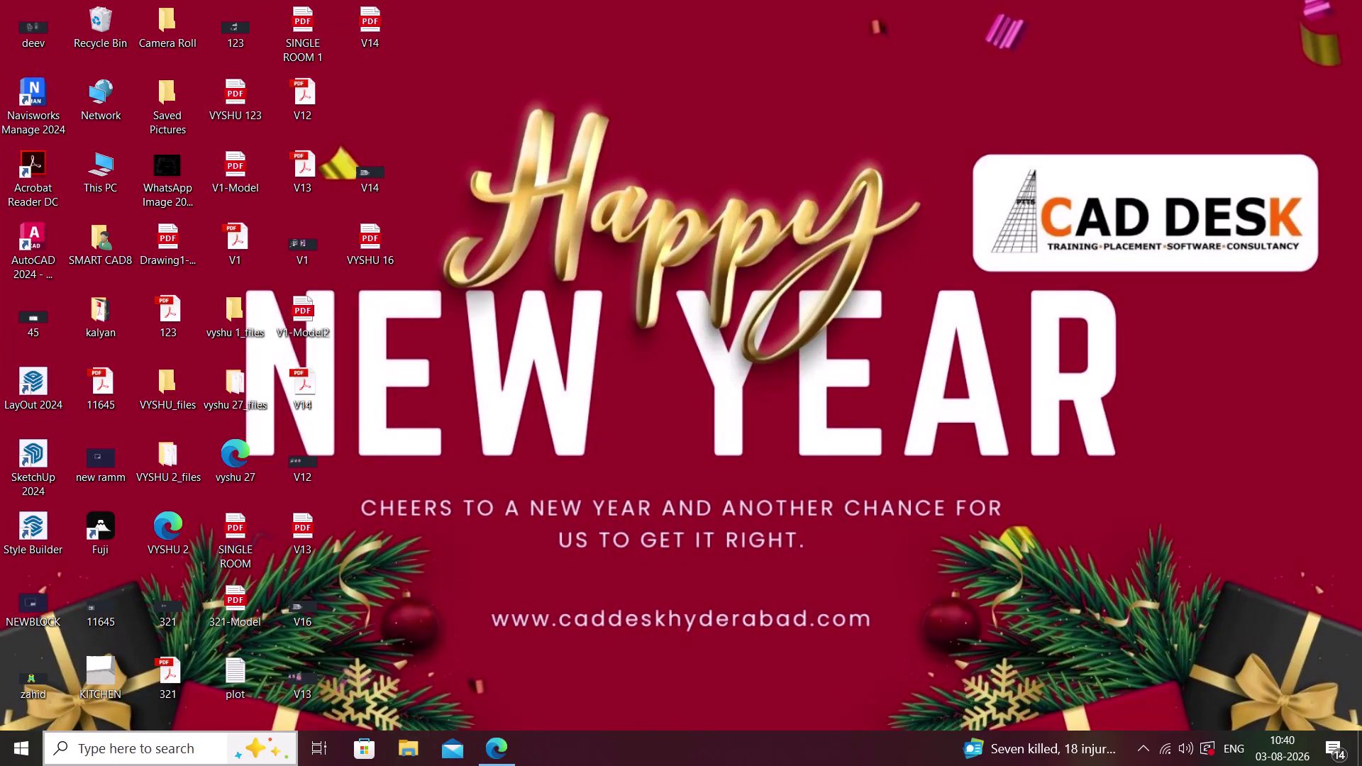
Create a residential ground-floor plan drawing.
Select the Fuji desktop shortcut and launch it with a double-click.
click(83, 521)
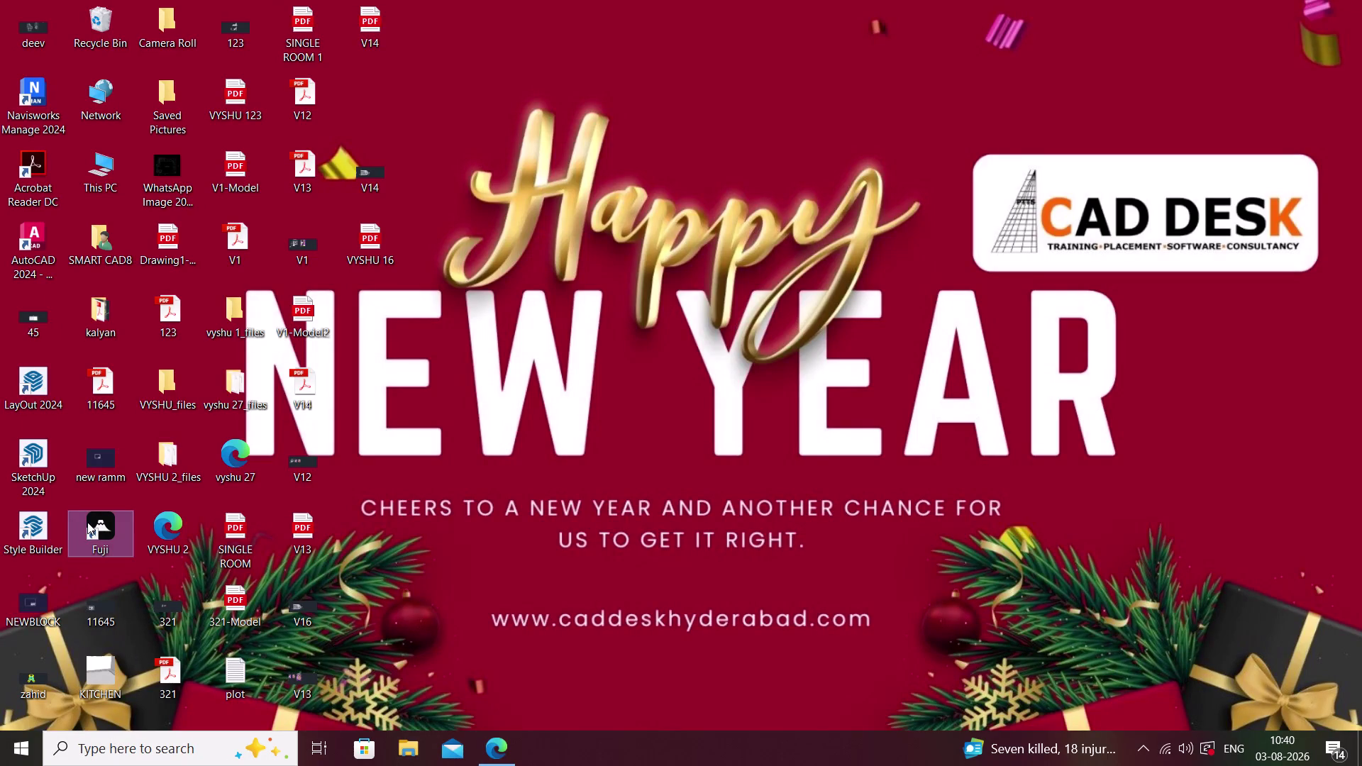
double_click(105, 517)
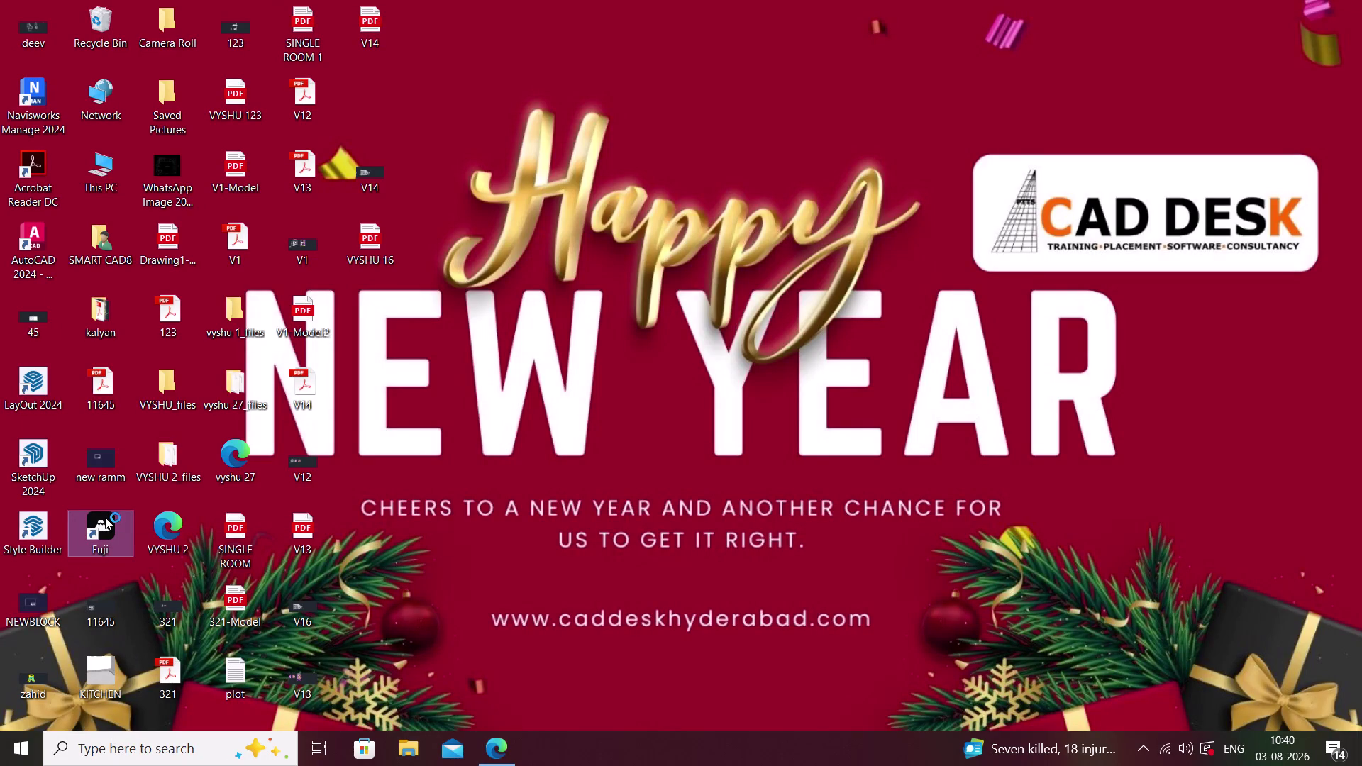